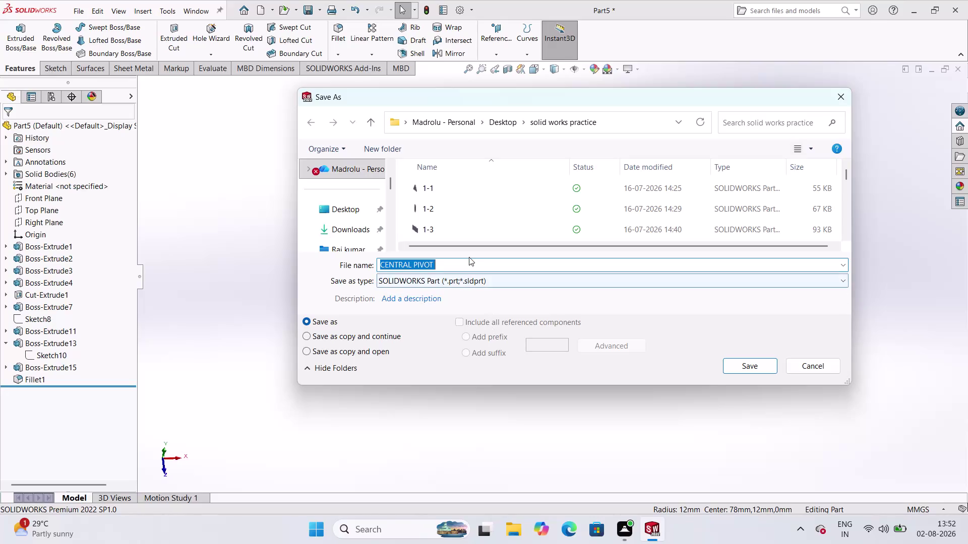
Complete the file name as 'CENTRAL PIVOT SUPPORT' and save the part to the solid works practice folder.
click(471, 266)
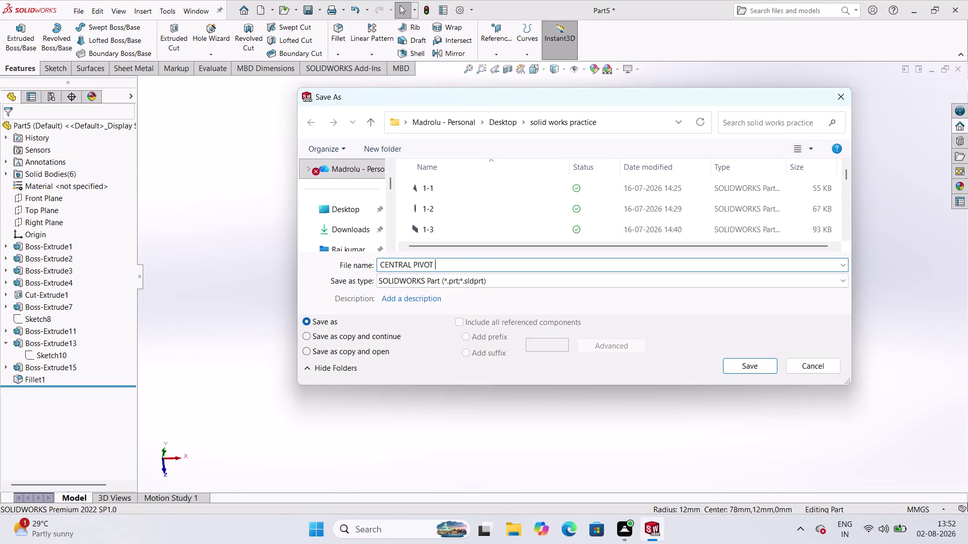
text(SU)
text(P)
text(PORT)
scroll(down, 3)
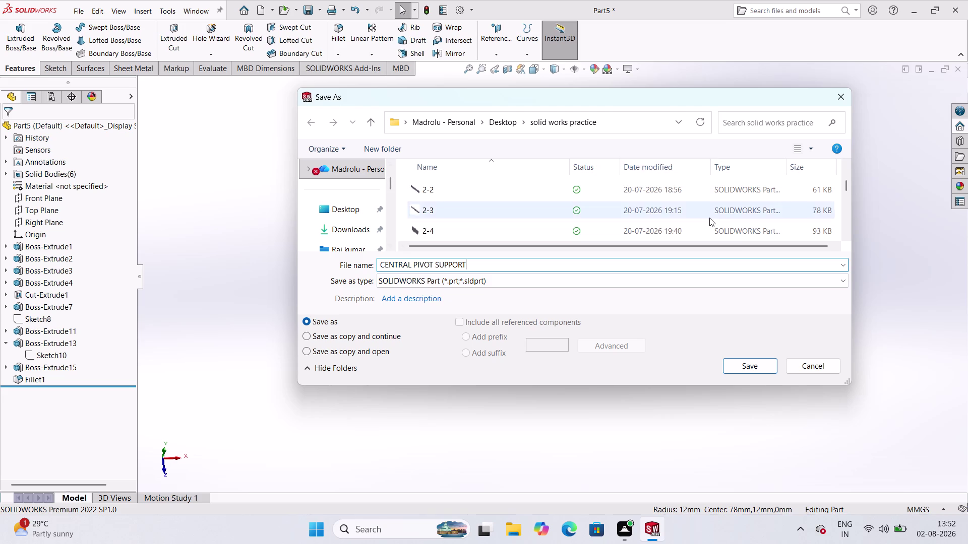
click(744, 367)
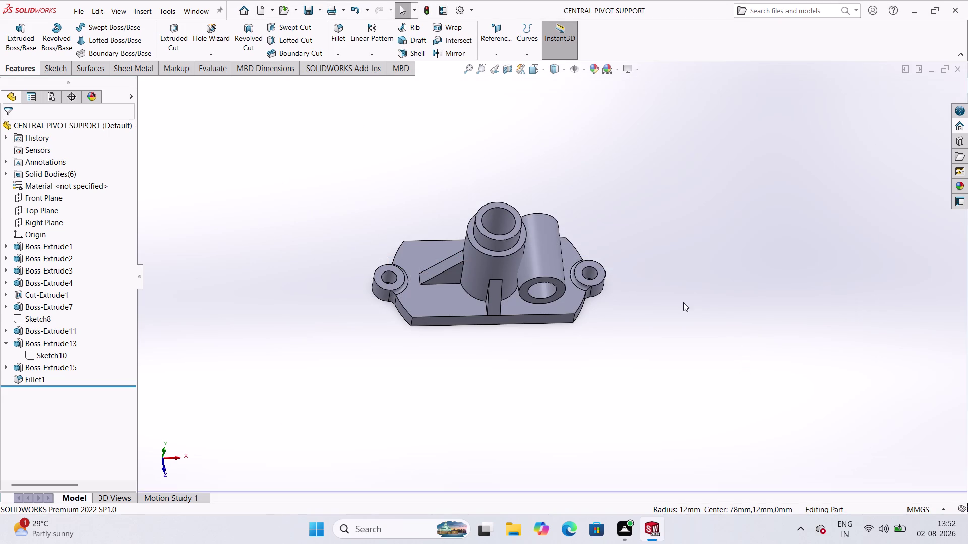